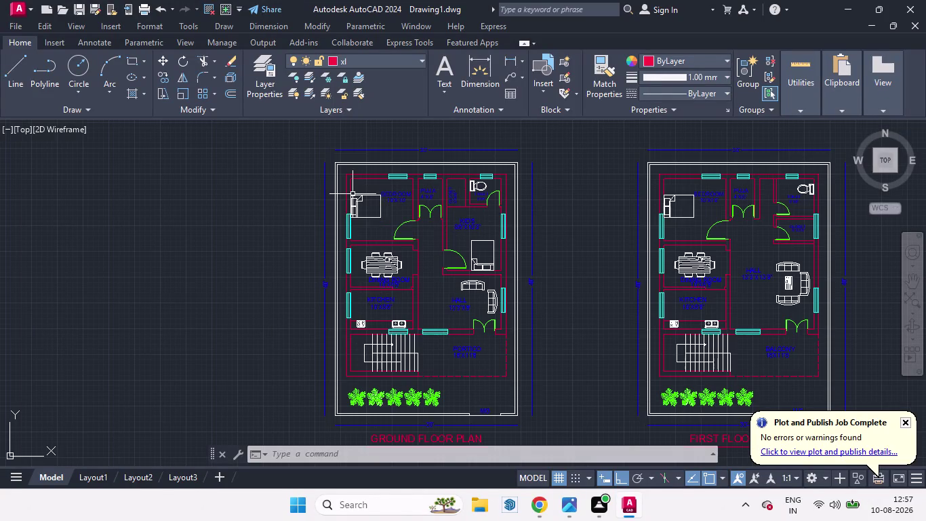
Zoom in and out over both floor plans, then switch to the Layout1 sheet.
scroll(down, 3)
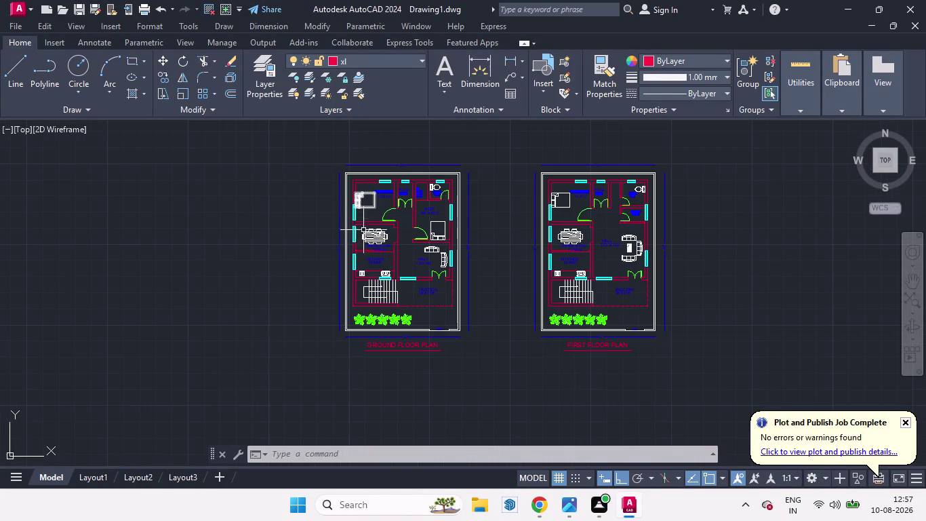
scroll(up, 3)
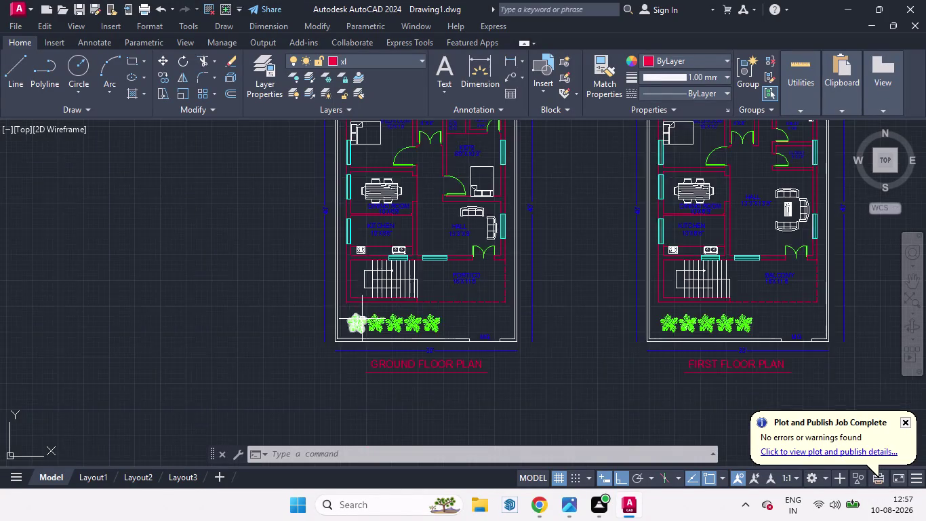
scroll(up, 3)
scroll(down, 3)
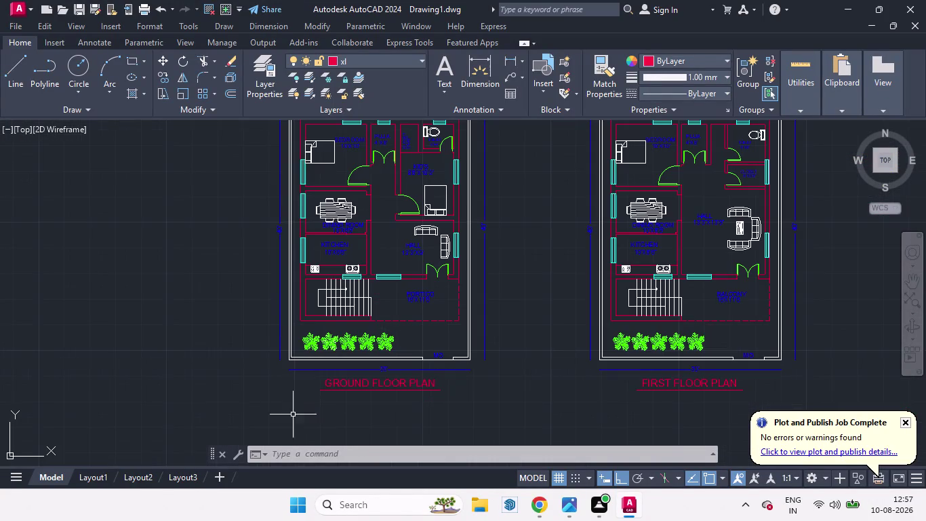
click(95, 475)
click(128, 479)
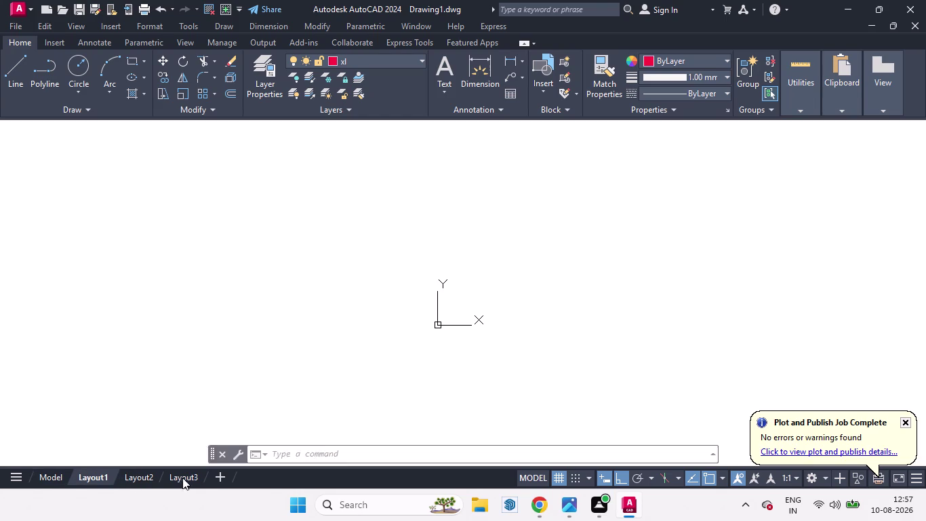
Open the Layout3 first floor sheet and browse the layout tab right-click menus.
click(139, 476)
click(175, 475)
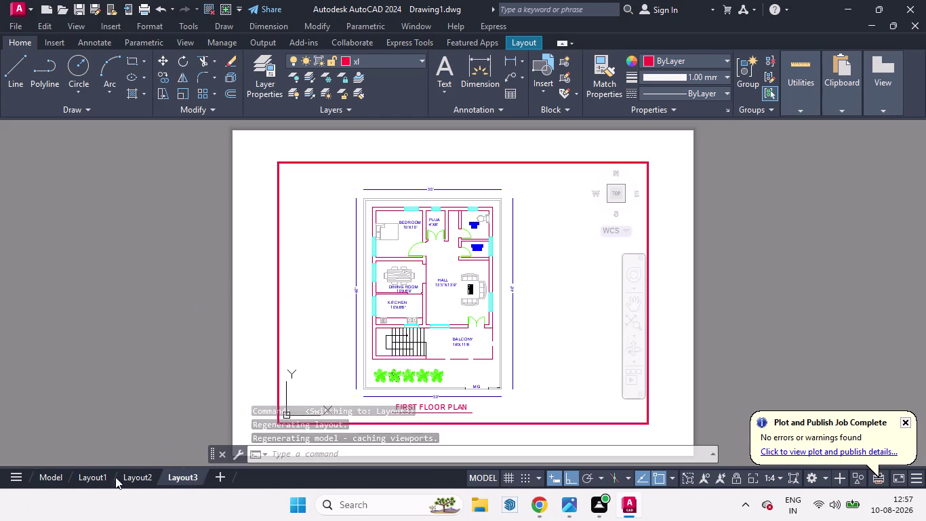
right_click(85, 481)
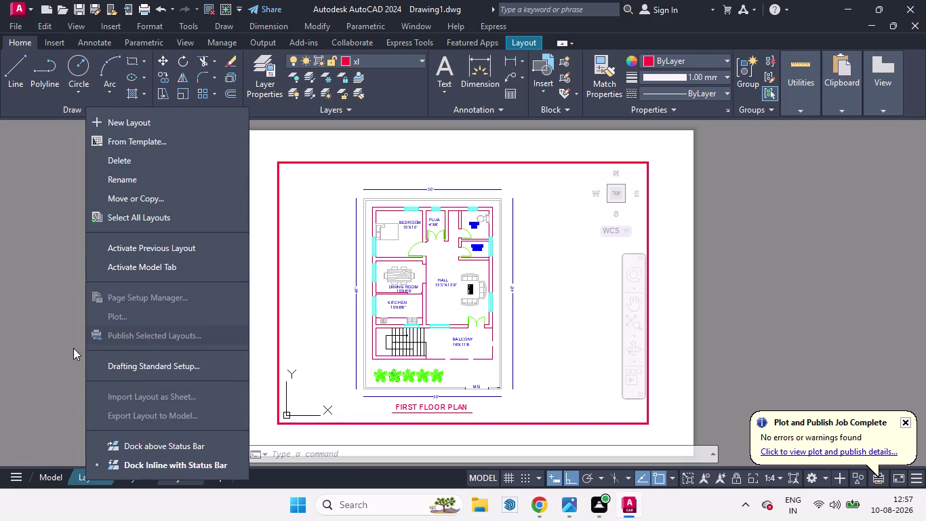
click(59, 481)
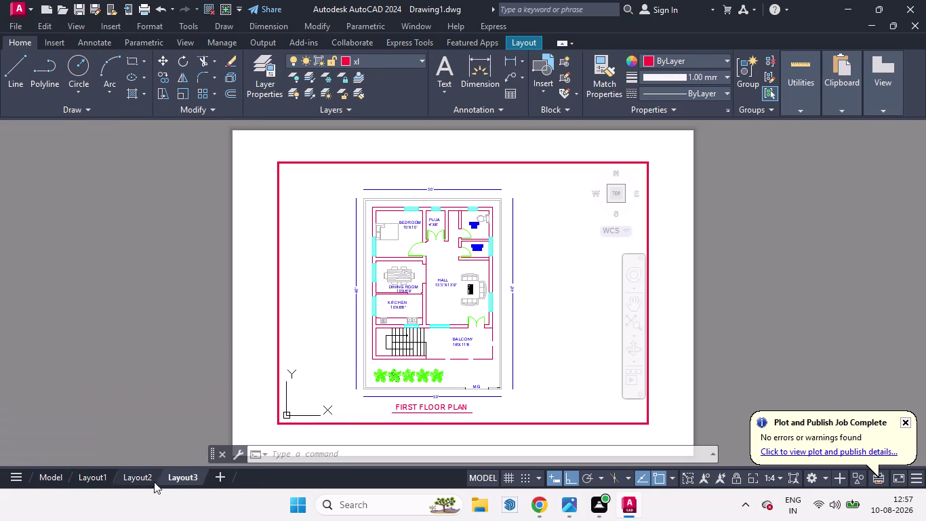
right_click(209, 475)
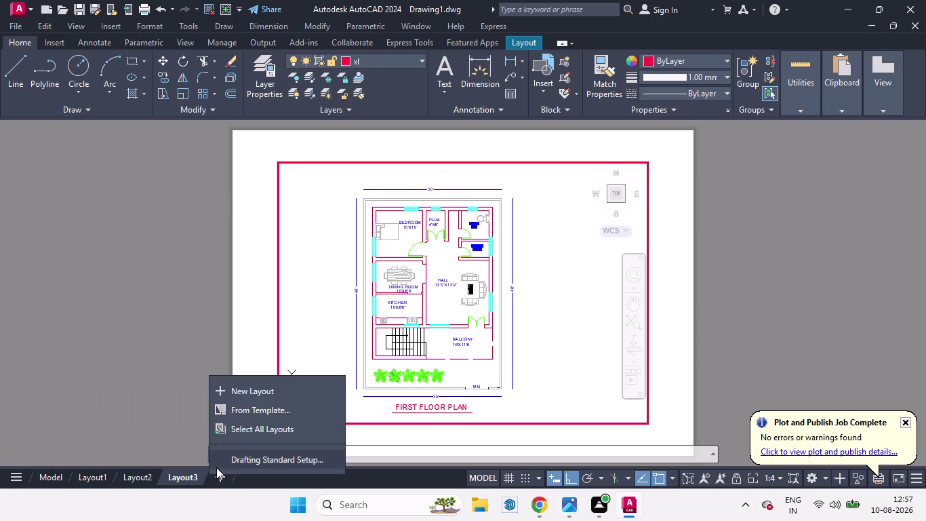
right_click(174, 473)
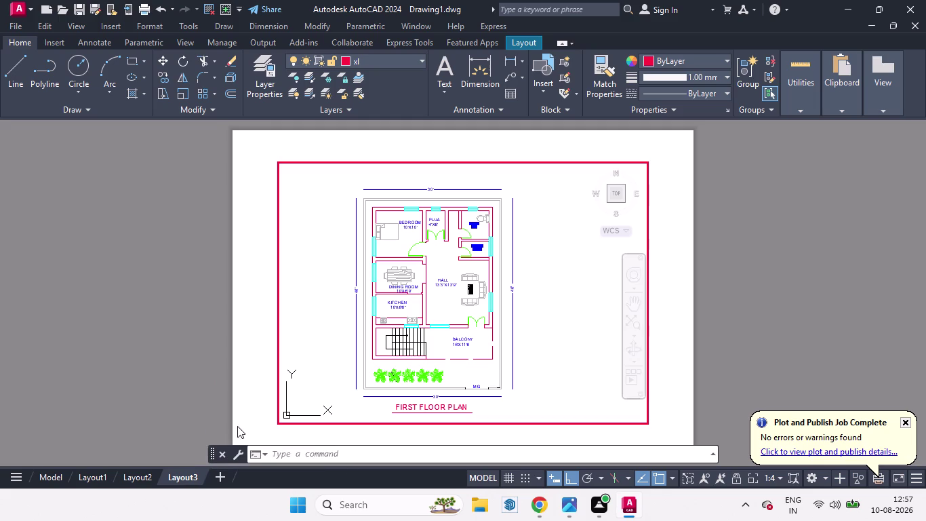
right_click(183, 477)
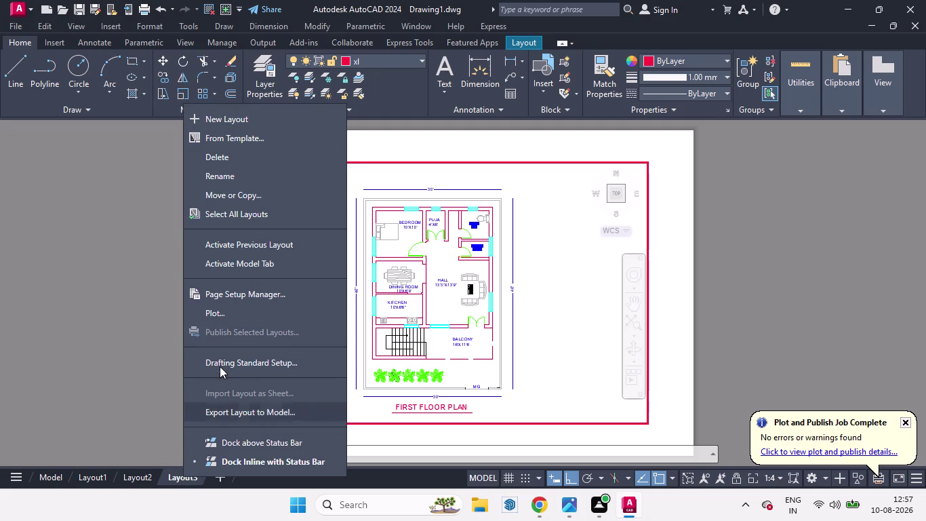
right_click(128, 478)
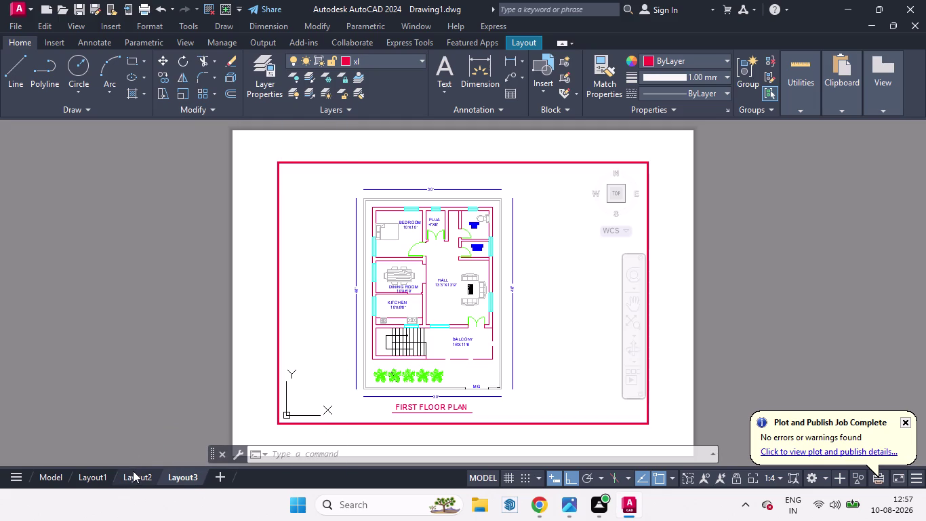
Open the Layout2 ground floor sheet, then return to Layout1 and show its tab menu.
click(133, 471)
right_click(132, 473)
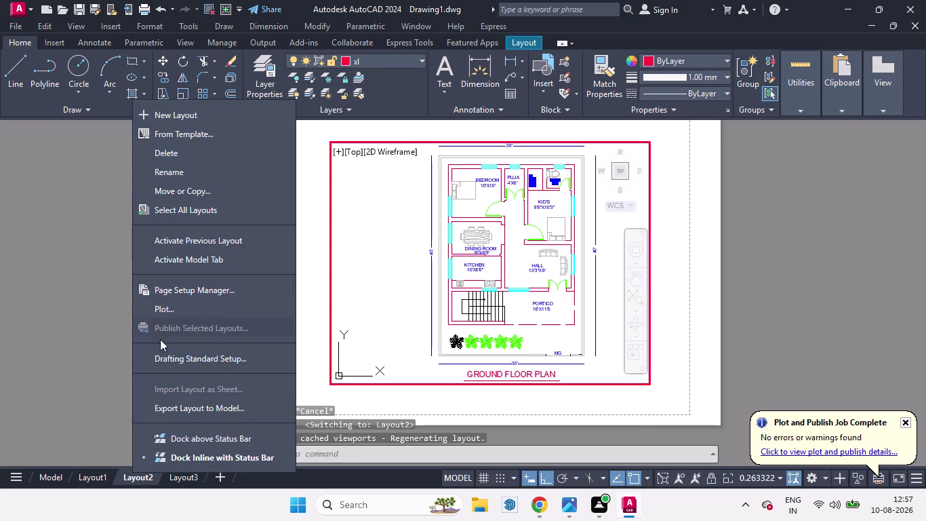
click(96, 474)
right_click(97, 474)
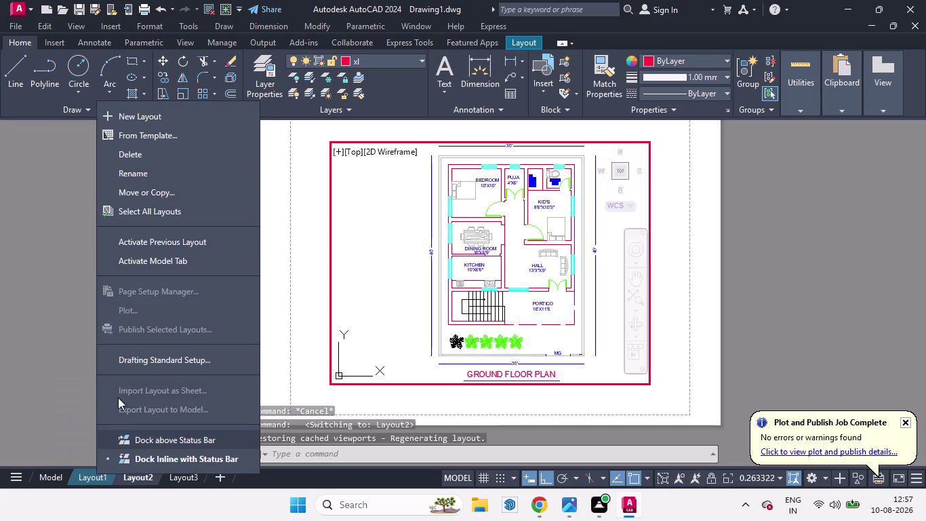
click(96, 475)
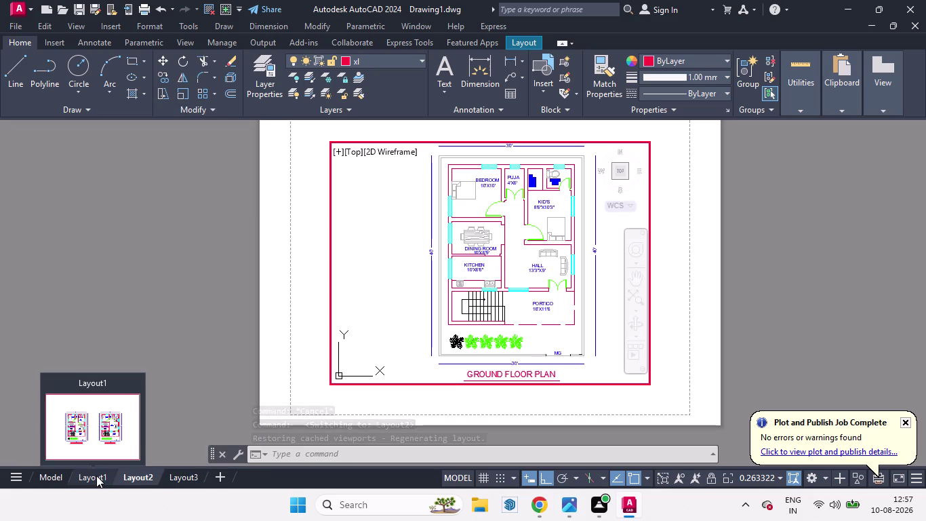
click(91, 476)
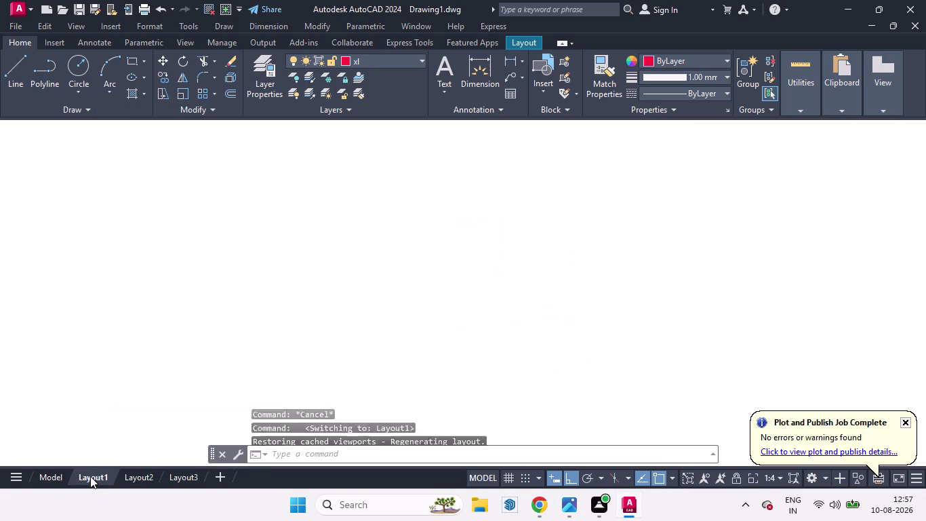
right_click(90, 476)
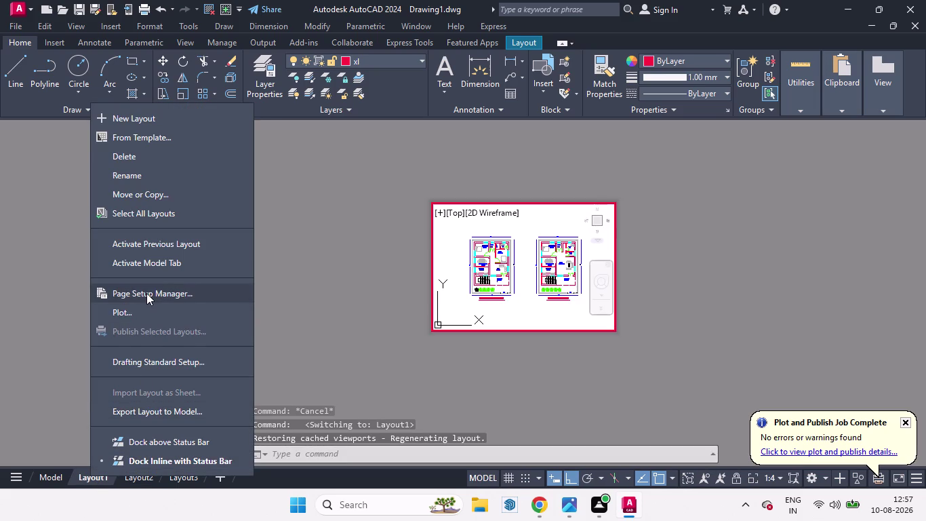
Set Layout1's page setup plot style table to monochrome.ctb and close the manager.
click(146, 293)
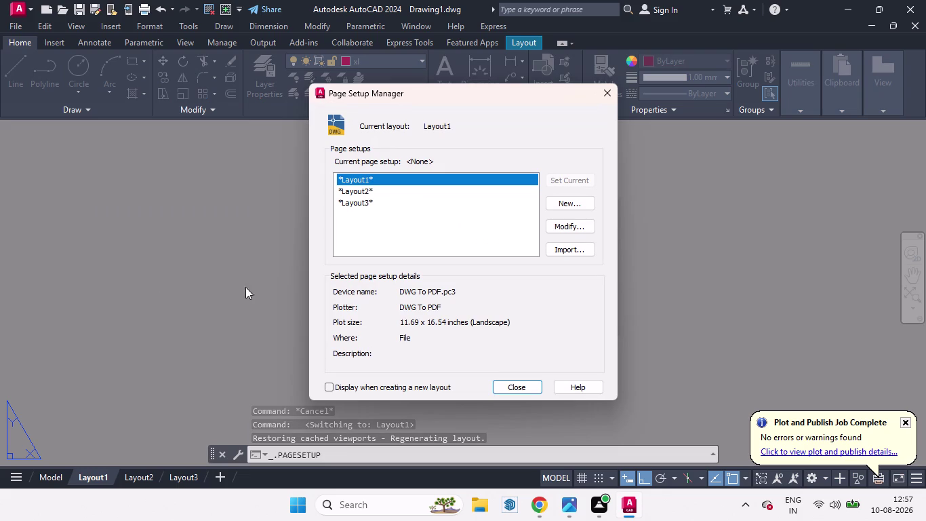
click(562, 226)
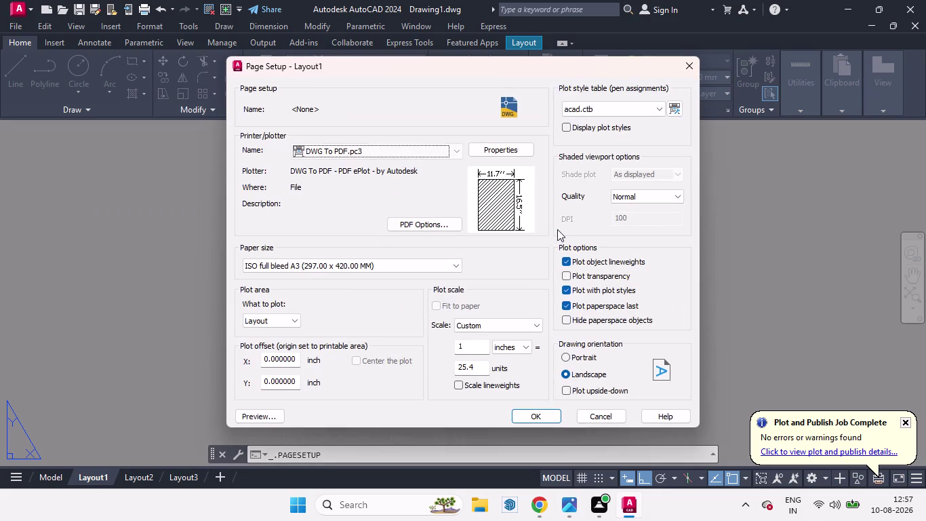
click(661, 109)
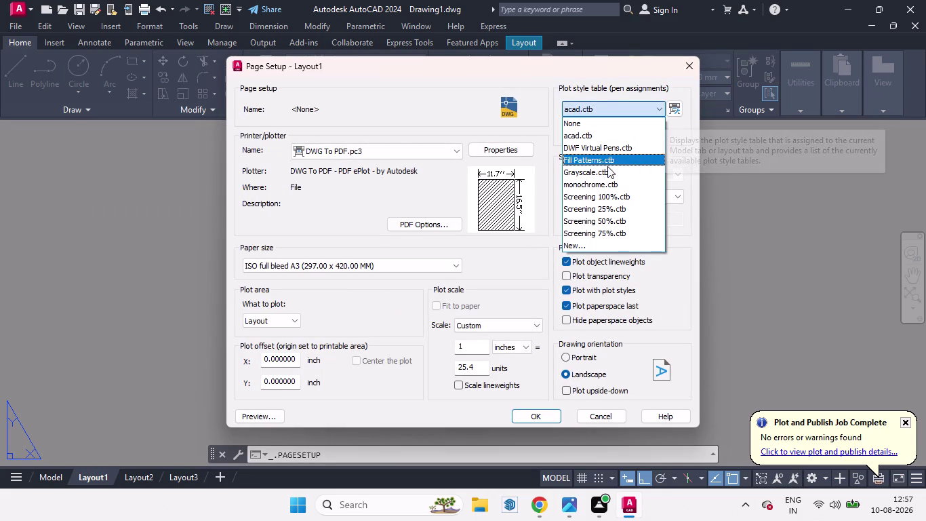
click(597, 184)
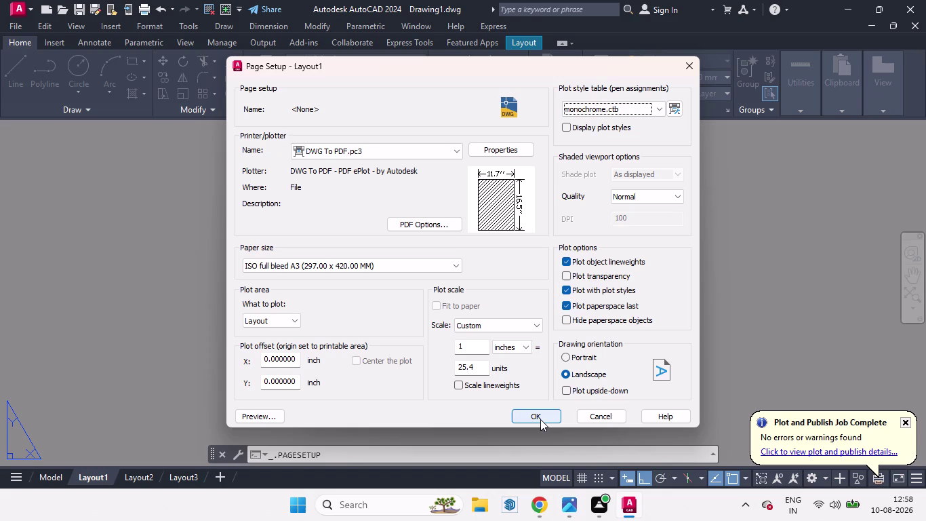
click(540, 419)
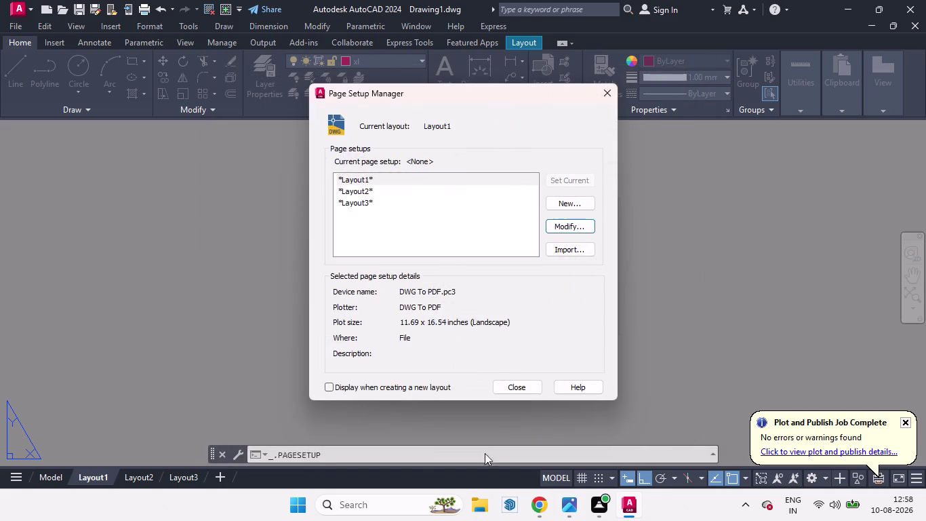
click(516, 391)
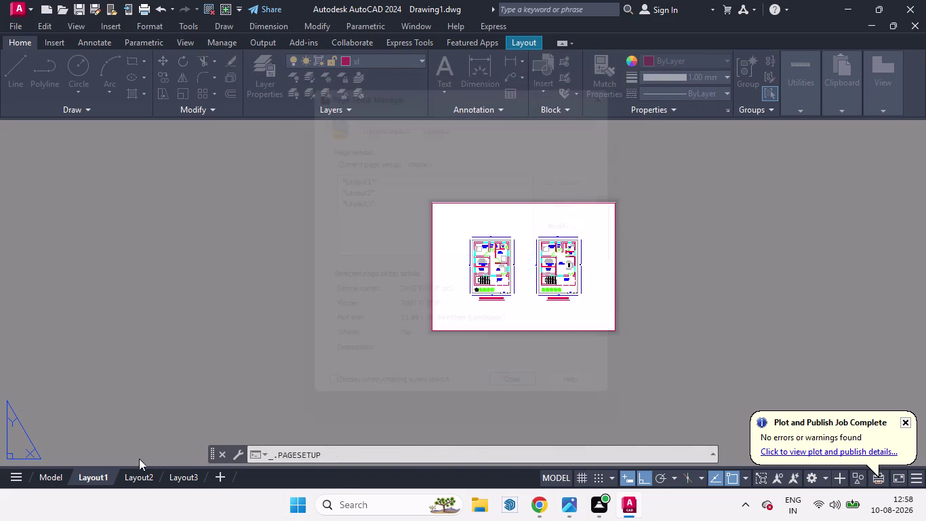
right_click(145, 469)
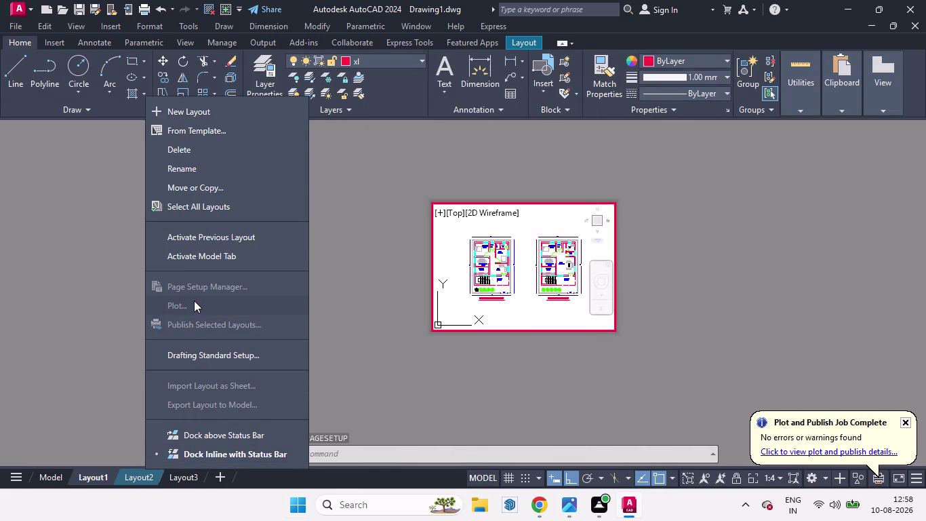
Switch to Layout2 and set its page setup plot style table to monochrome.ctb.
click(131, 480)
click(140, 479)
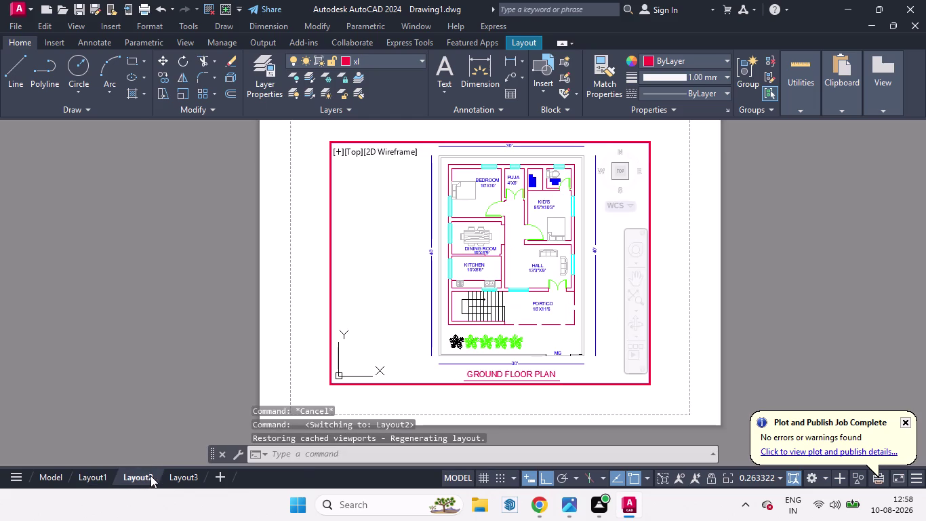
right_click(145, 470)
click(200, 287)
click(568, 225)
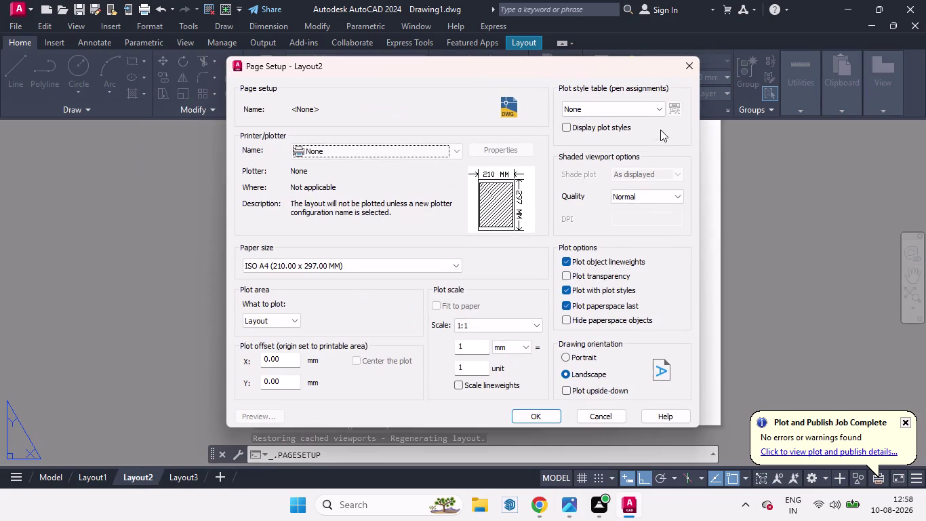
click(661, 111)
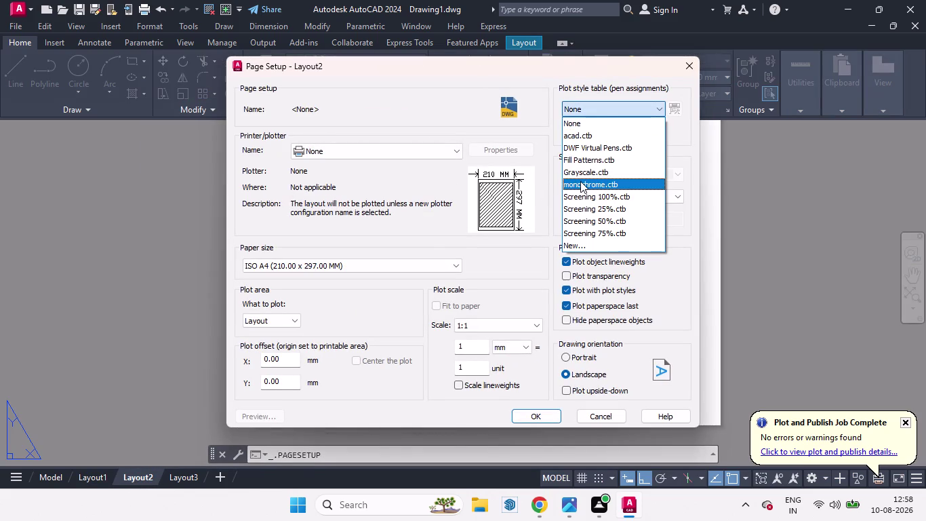
click(581, 181)
click(526, 418)
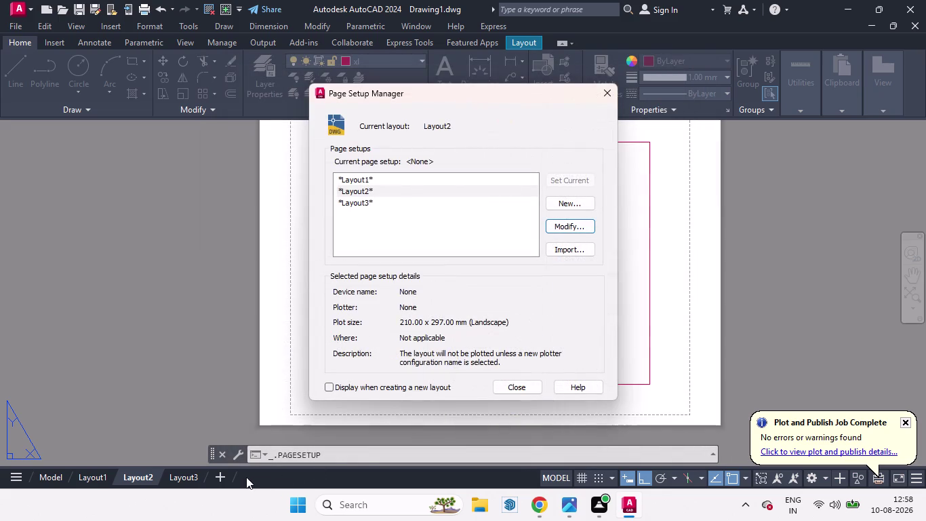
click(177, 473)
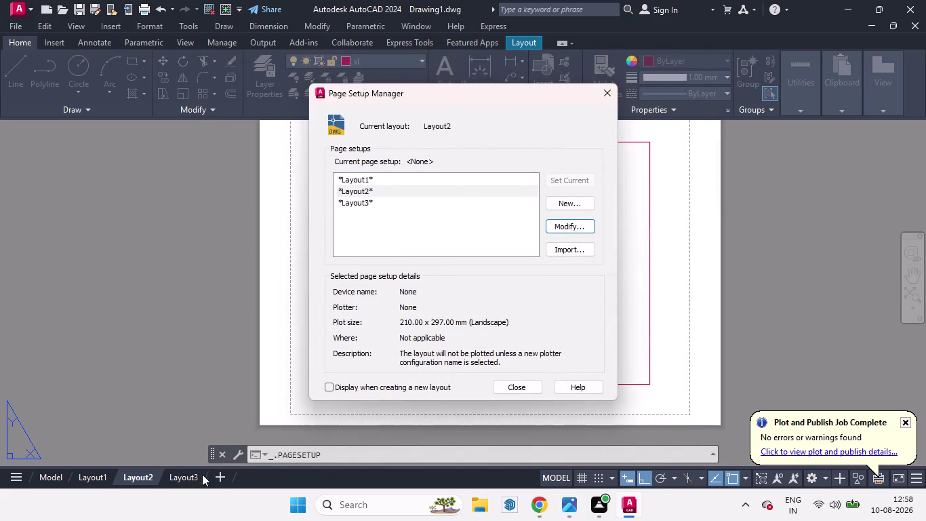
click(528, 385)
click(189, 476)
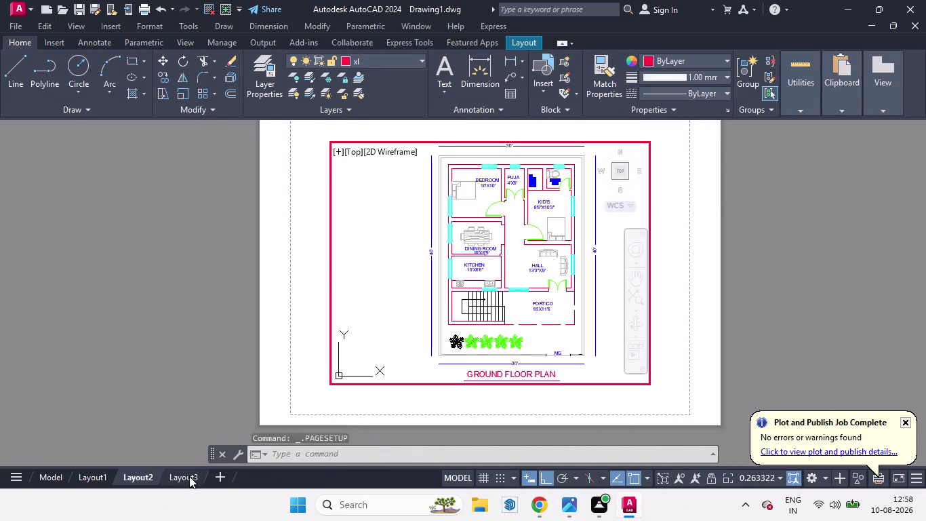
right_click(186, 477)
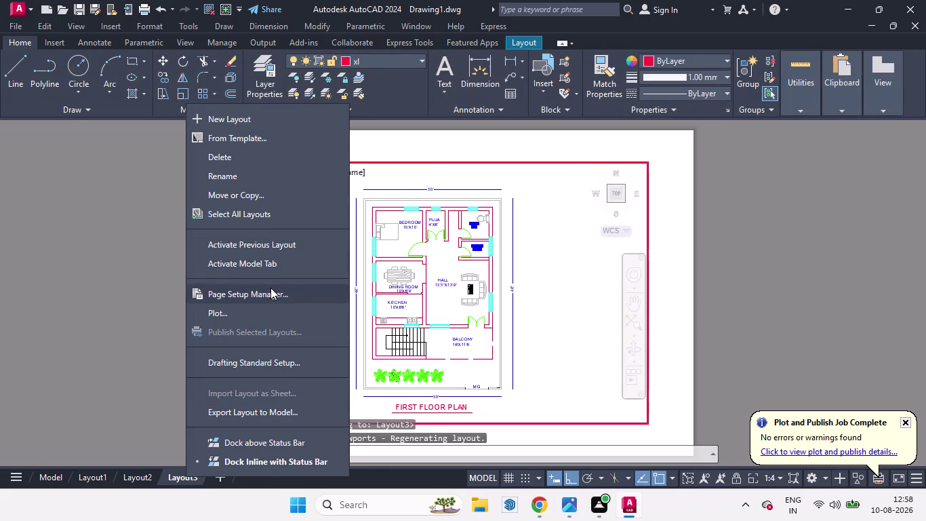
Set Layout3's page setup plot style table to monochrome.ctb.
click(270, 288)
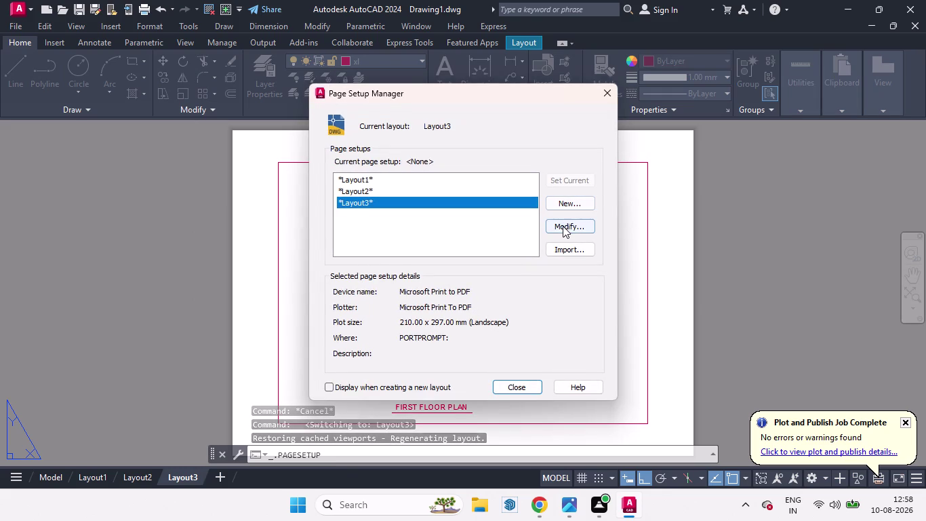
click(563, 225)
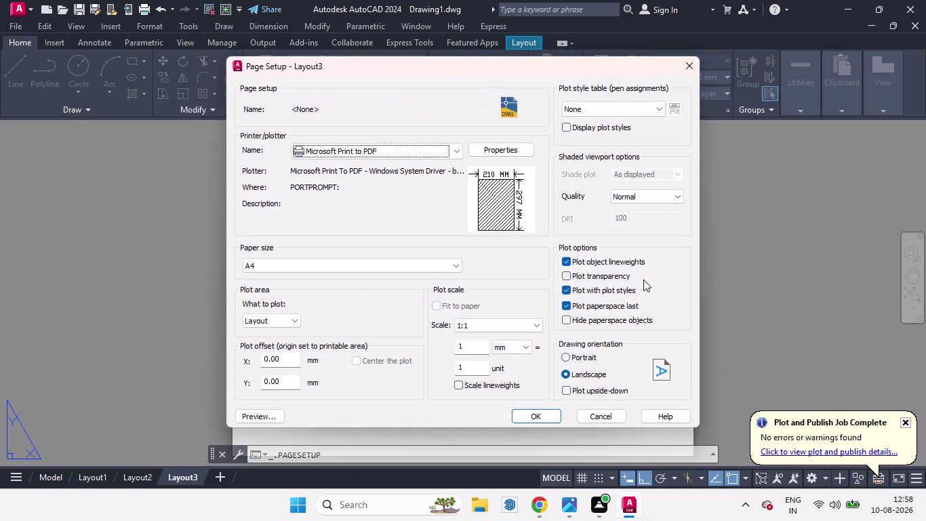
click(663, 107)
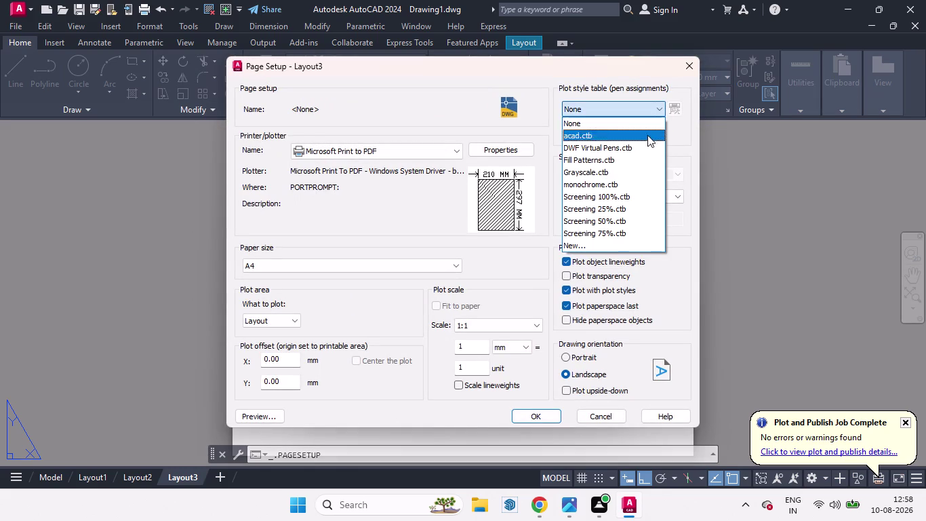
click(596, 185)
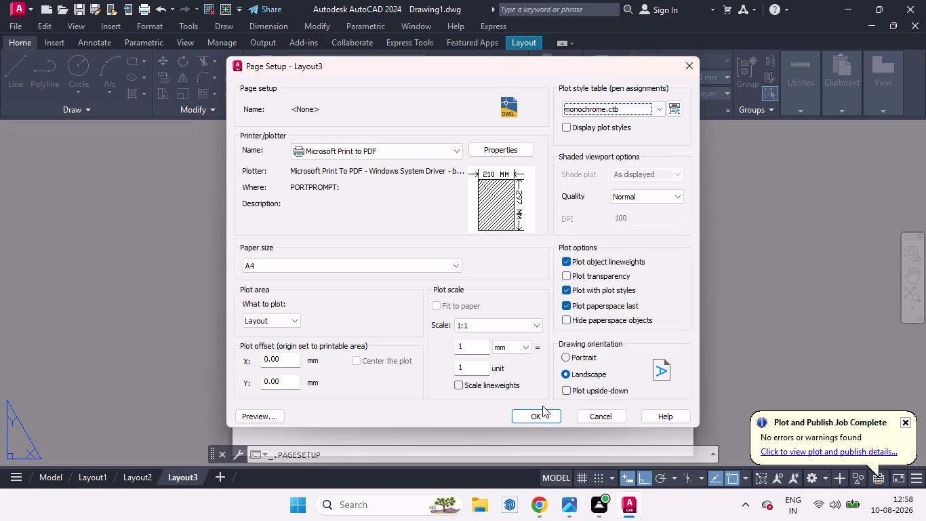
click(541, 416)
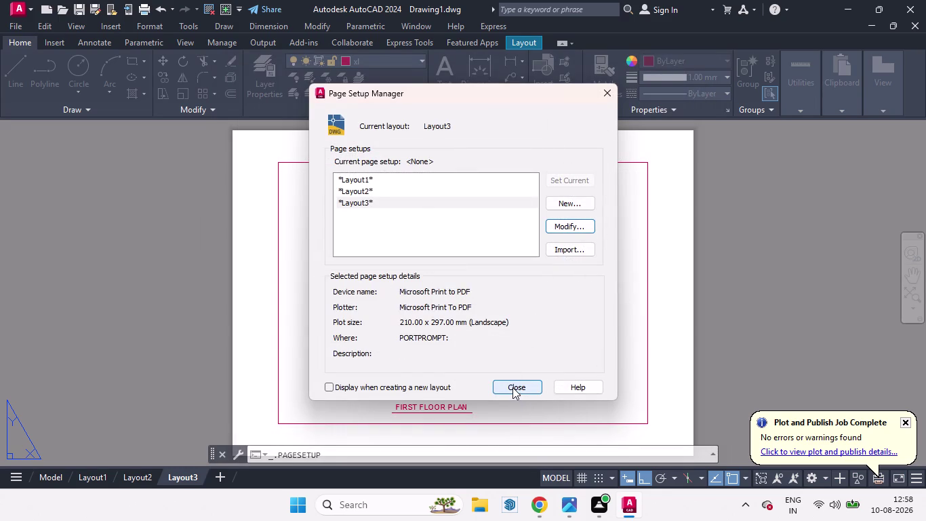
click(513, 387)
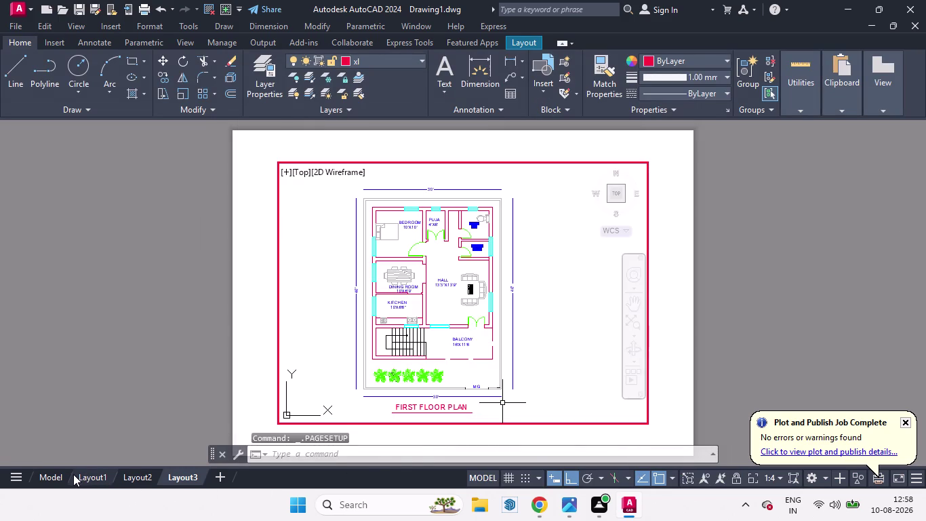
Reopen Layout3's page setup to verify monochrome, then return to model space.
right_click(172, 476)
click(264, 292)
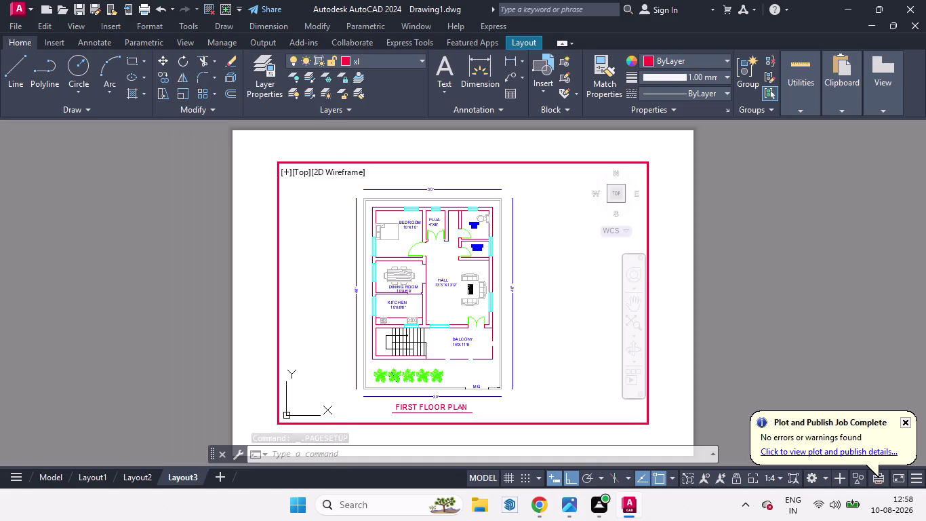
click(573, 226)
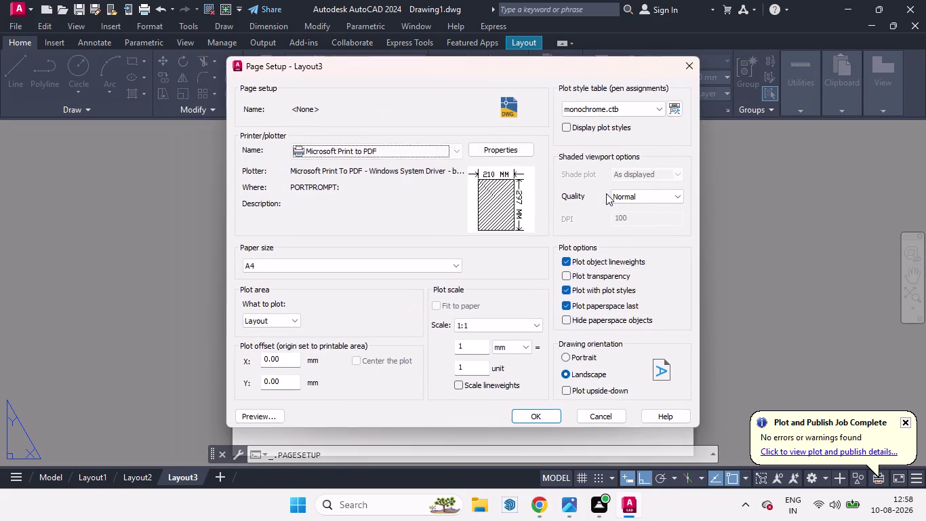
click(692, 62)
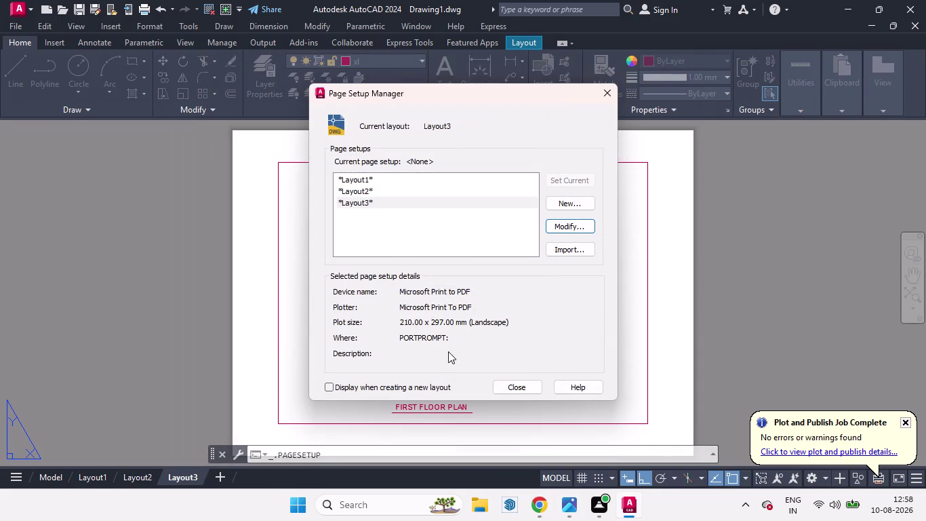
click(518, 392)
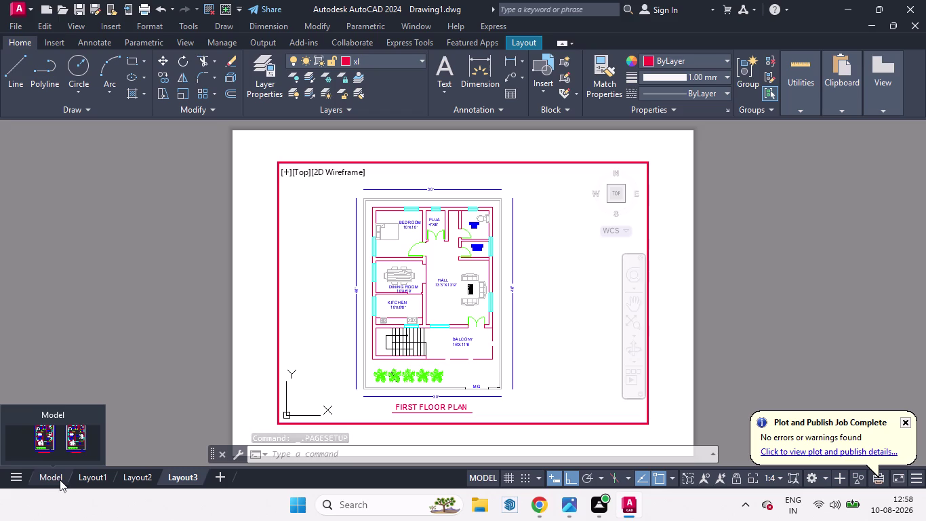
click(61, 479)
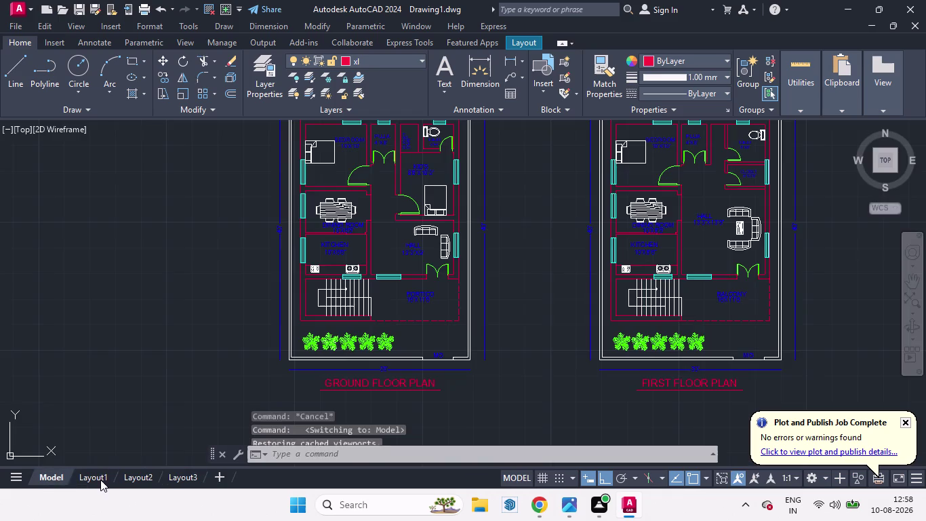
Open Publish and remove the Model sheet, leaving Layout1, Layout2 and Layout3.
click(17, 25)
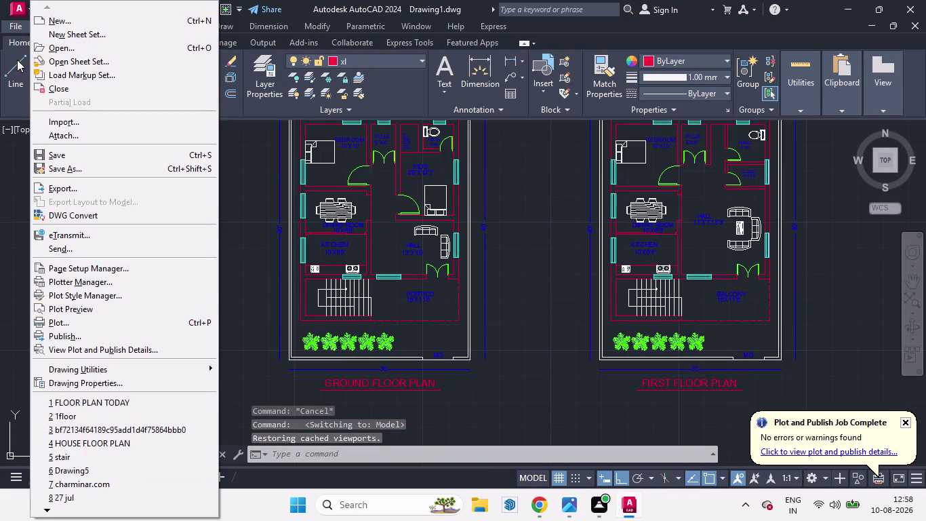
click(59, 334)
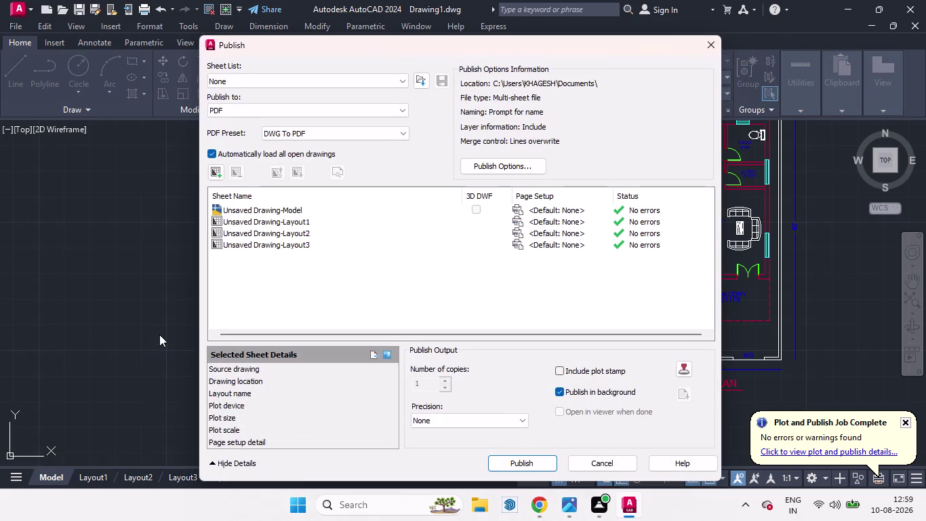
click(273, 207)
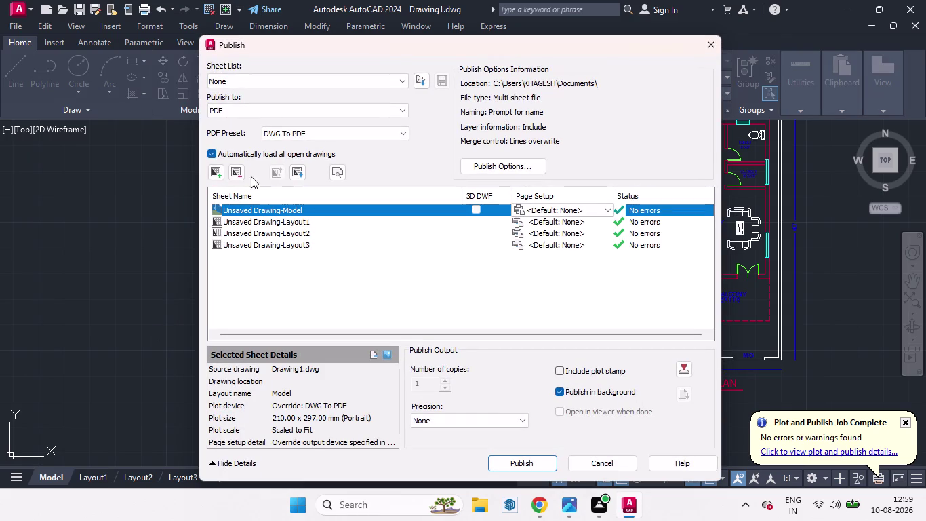
click(235, 173)
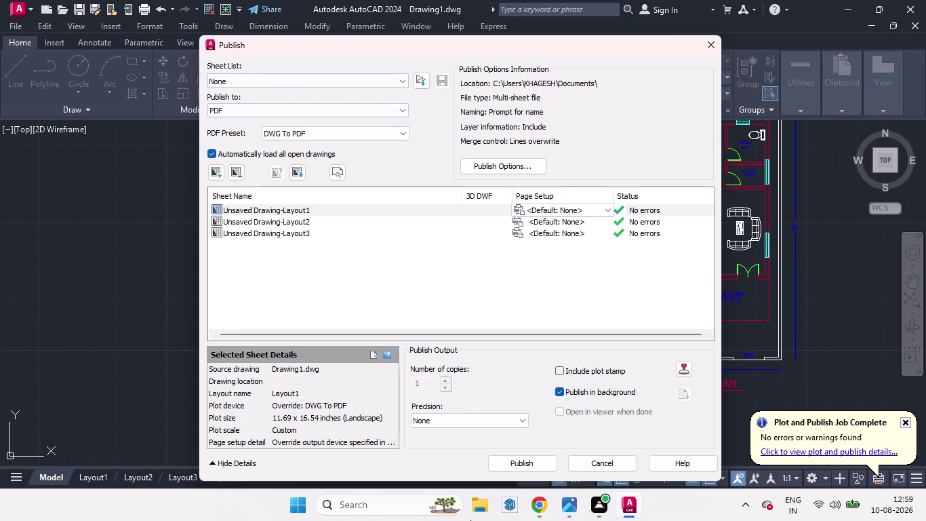
click(522, 467)
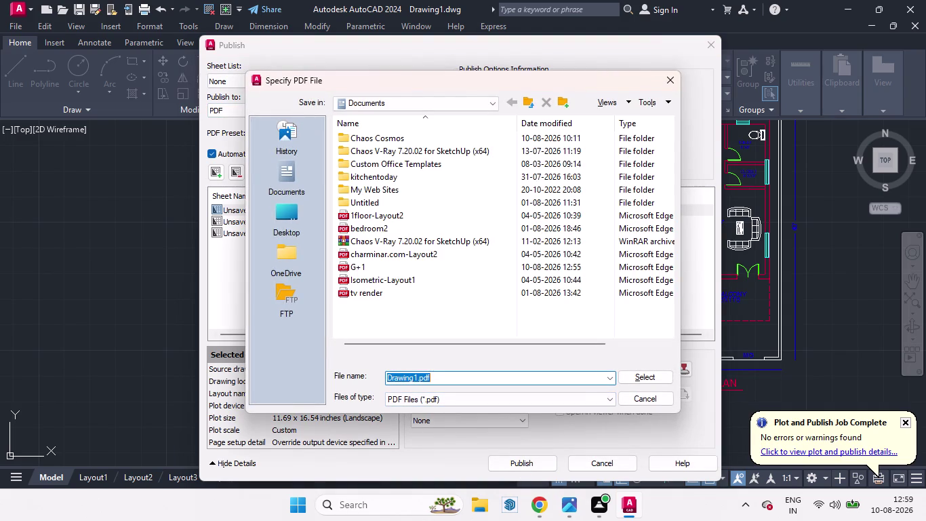
Replace the default output file name with G+1B.
click(417, 376)
key(BackSpace)
key(BackSpace)
key(BackSpace)
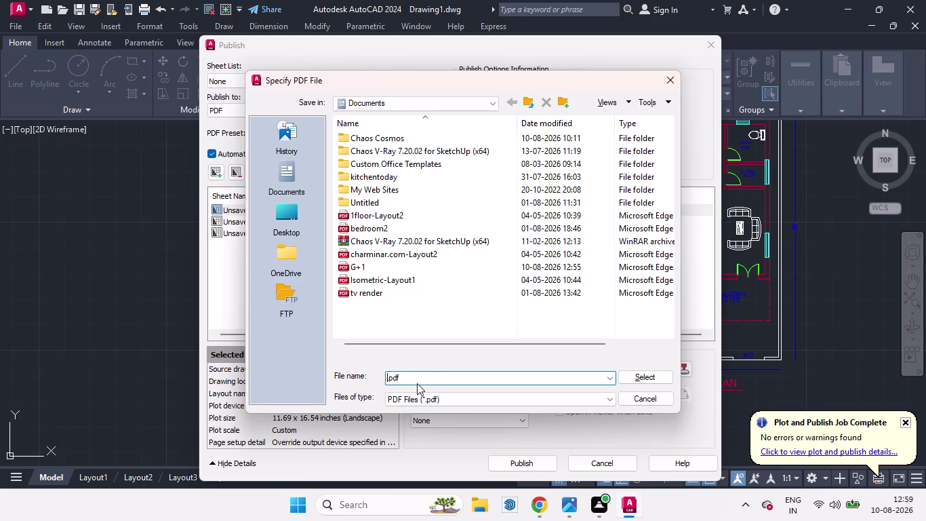
key(g)
text(=-)
key(BackSpace)
key(BackSpace)
key(equal)
key(BackSpace)
key(shift+plus)
text(1B)
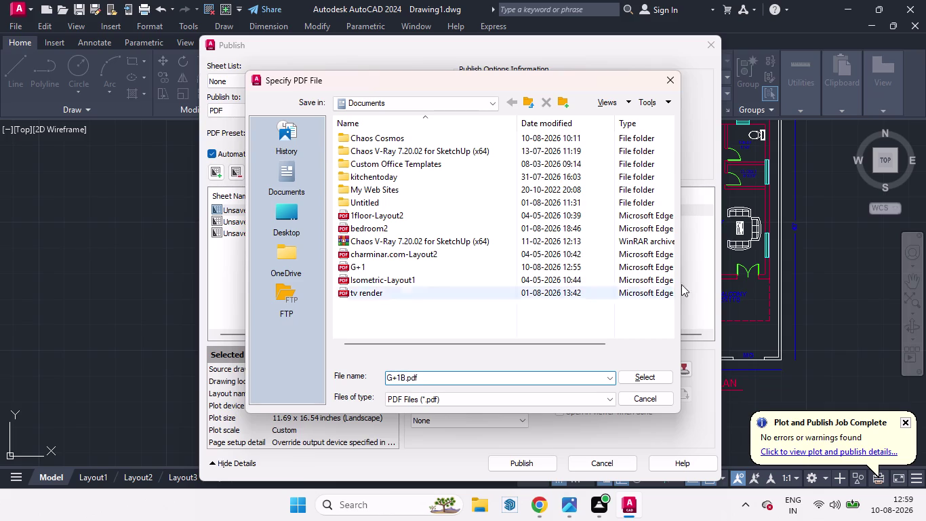
Save the PDF to Documents, decline saving the sheet list, dismiss the background notice.
click(651, 383)
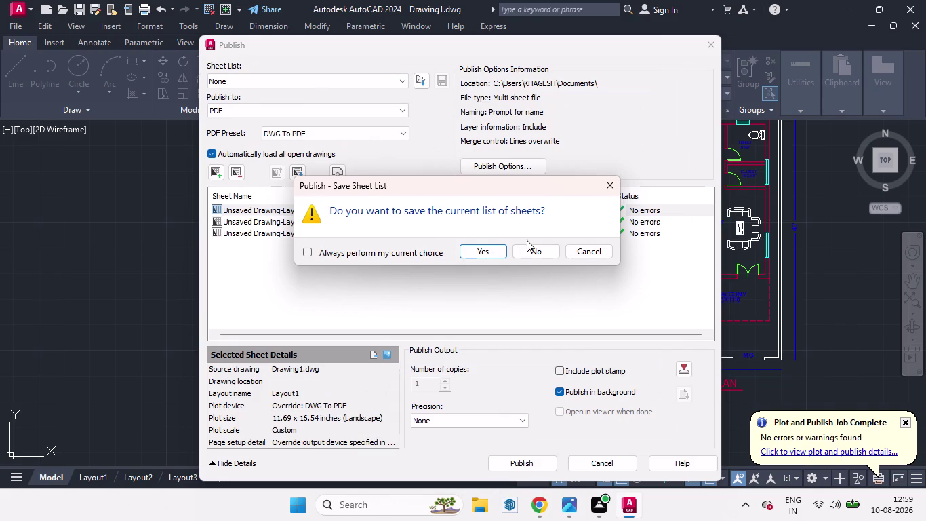
click(497, 252)
click(552, 258)
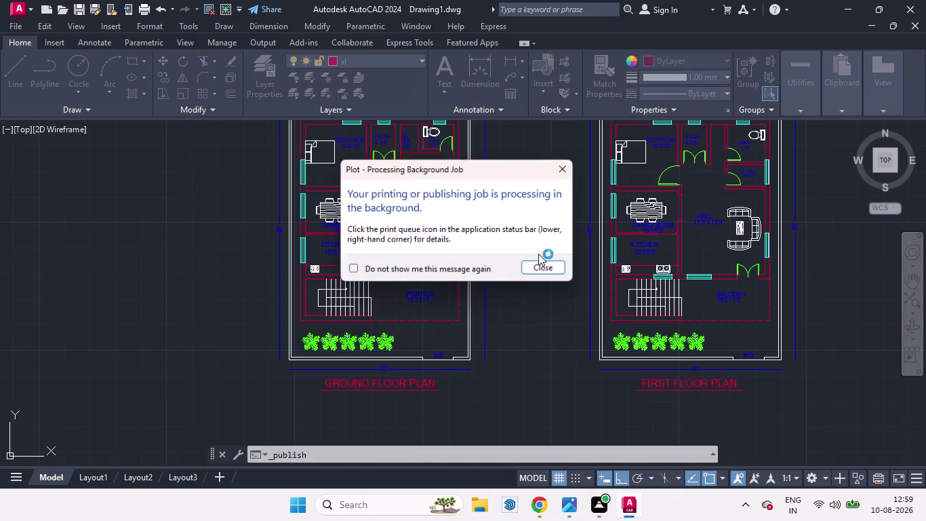
click(535, 272)
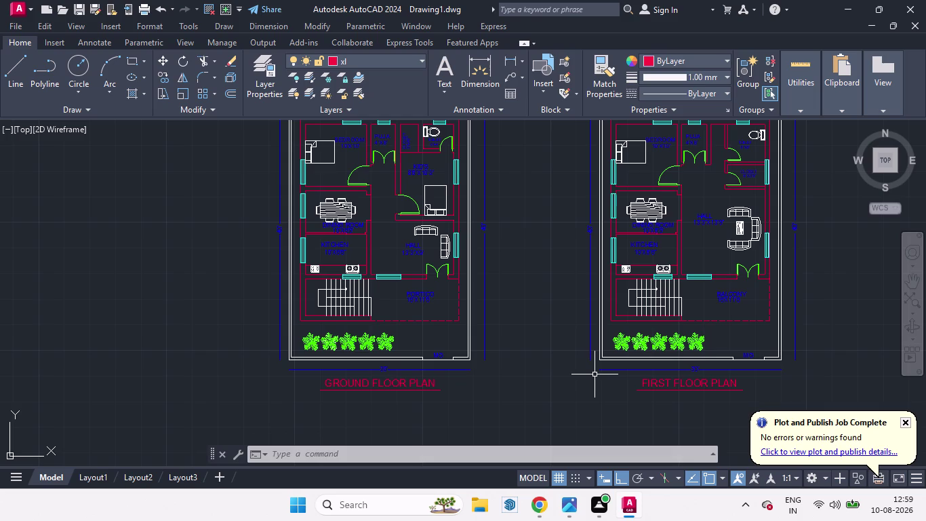
click(479, 499)
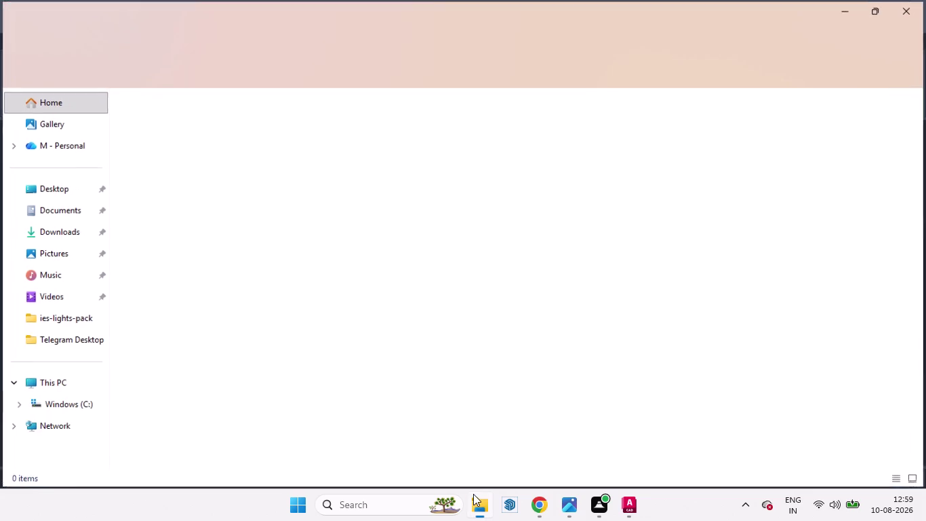
Browse the Documents folder, then return to File Explorer's Home page.
click(68, 205)
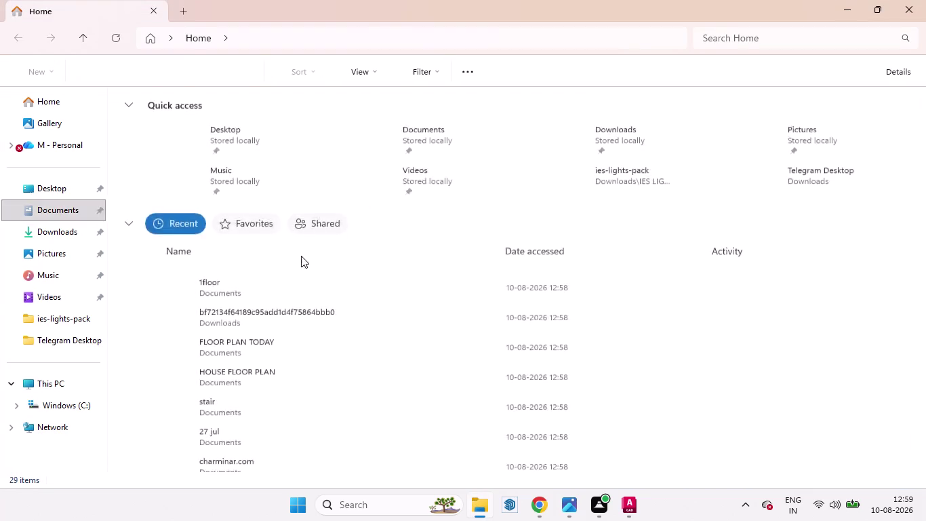
scroll(down, 3)
scroll(up, 3)
scroll(up, 3)
click(67, 141)
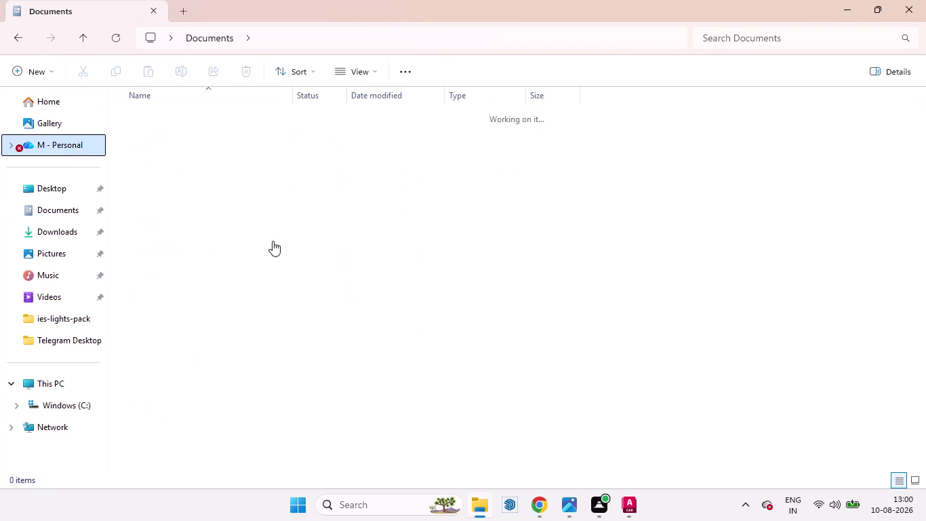
click(57, 96)
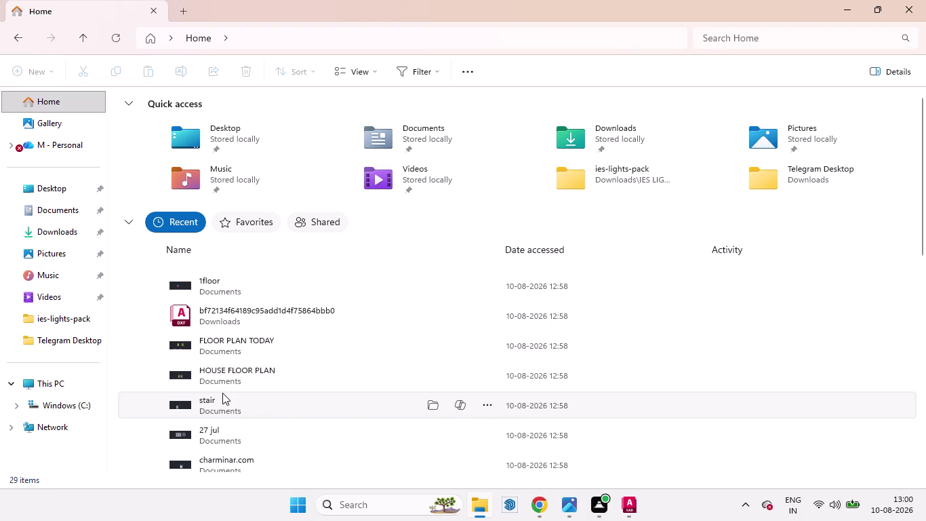
Open FLOOR PLAN TODAY.dwg from the Recent files list.
scroll(up, 3)
scroll(up, 3)
scroll(down, 3)
scroll(down, 3)
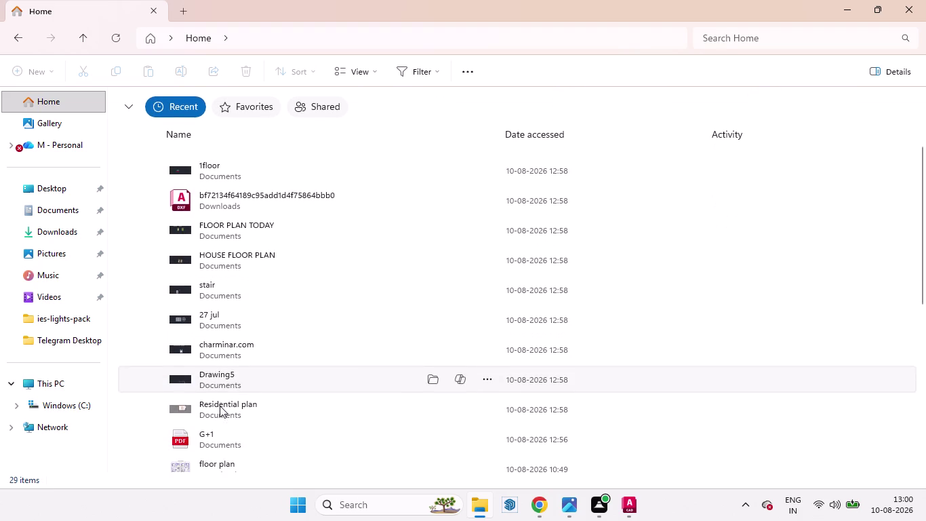
scroll(up, 3)
scroll(up, 3)
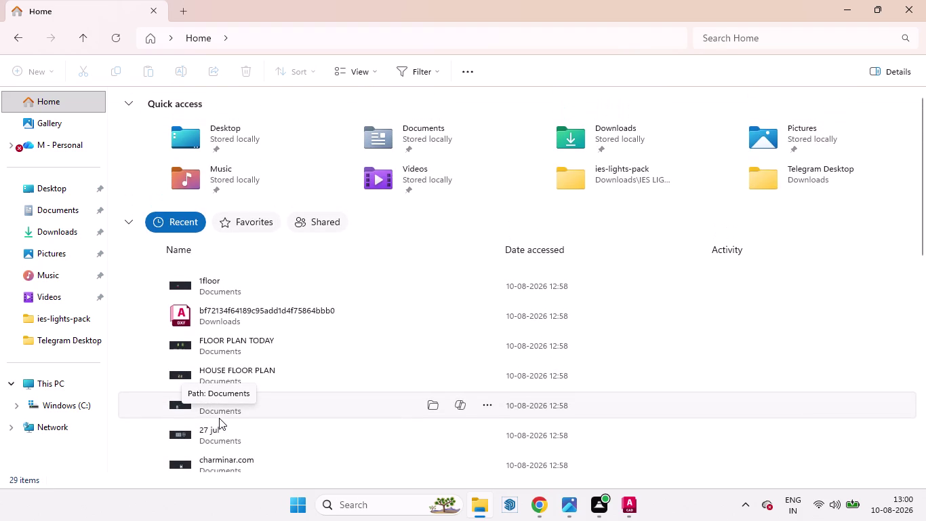
double_click(227, 353)
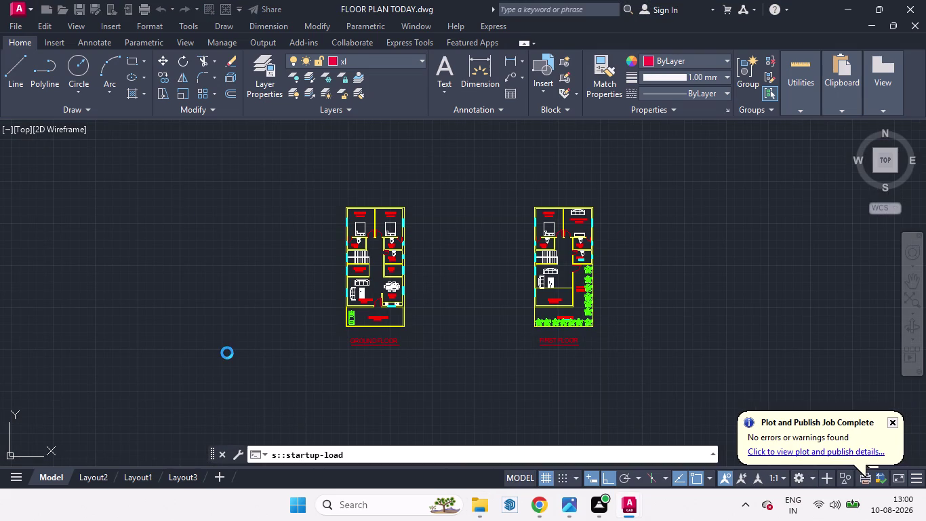
Switch AutoCAD to the Drawing1.dwg window, then bring File Explorer back to front.
click(98, 472)
click(130, 472)
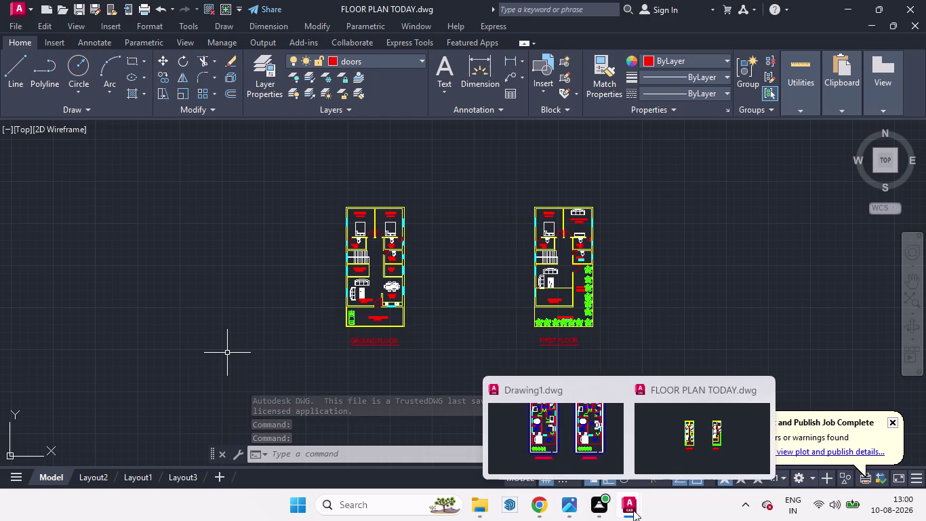
click(558, 457)
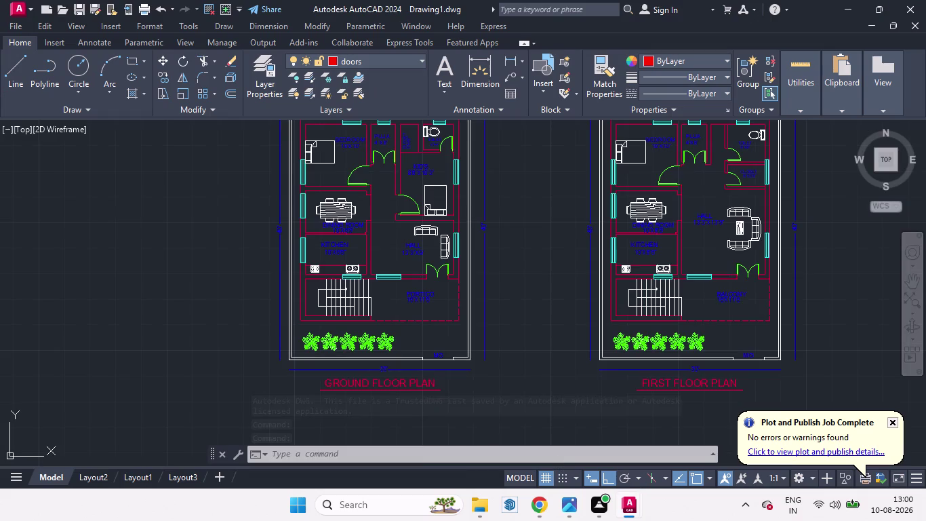
click(466, 455)
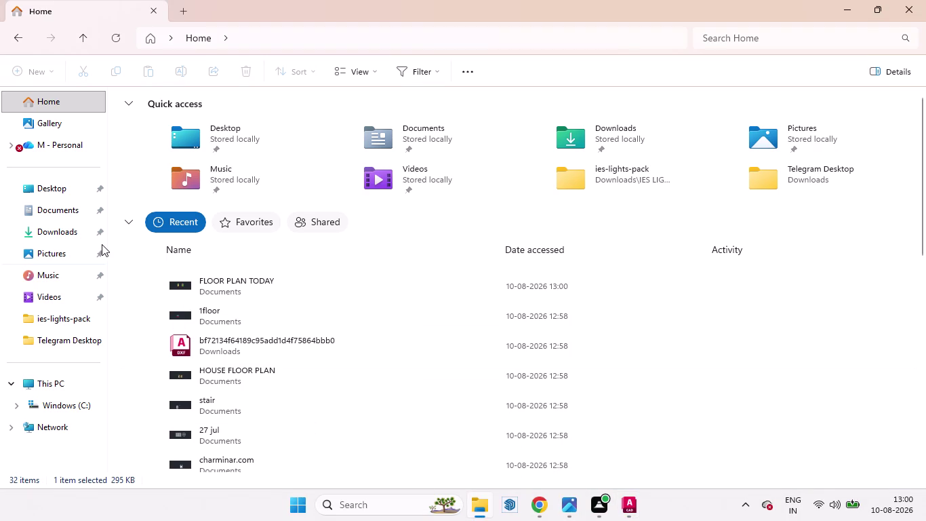
Search Documents for 'g' and open the G+1B PDF.
click(69, 217)
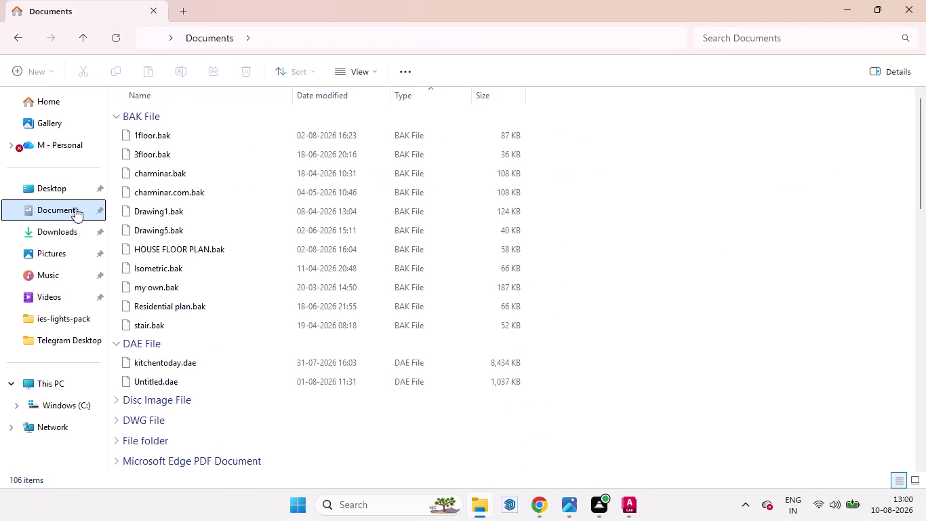
click(747, 38)
key(g)
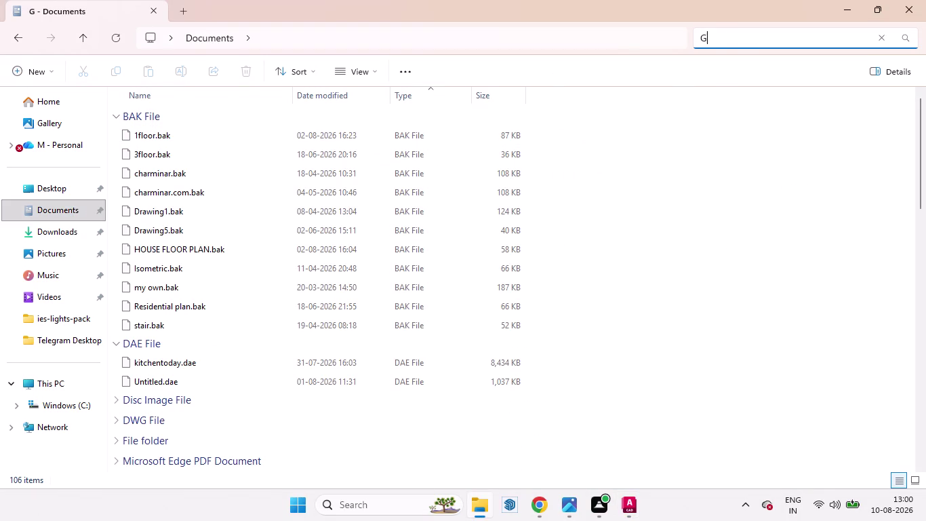
key(Return)
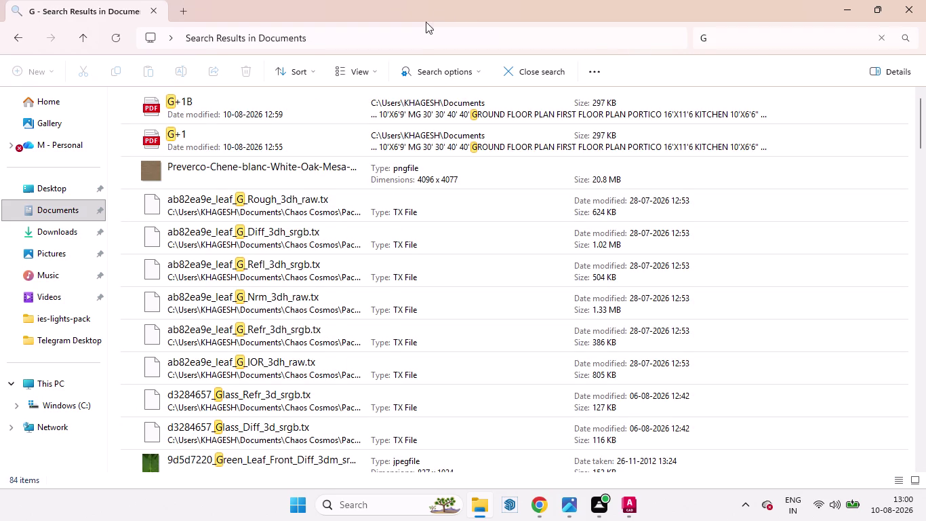
double_click(201, 102)
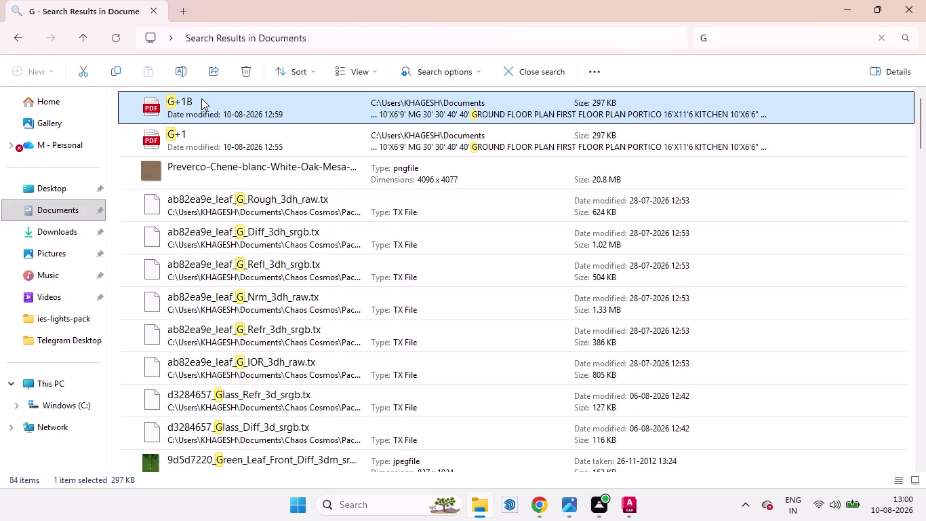